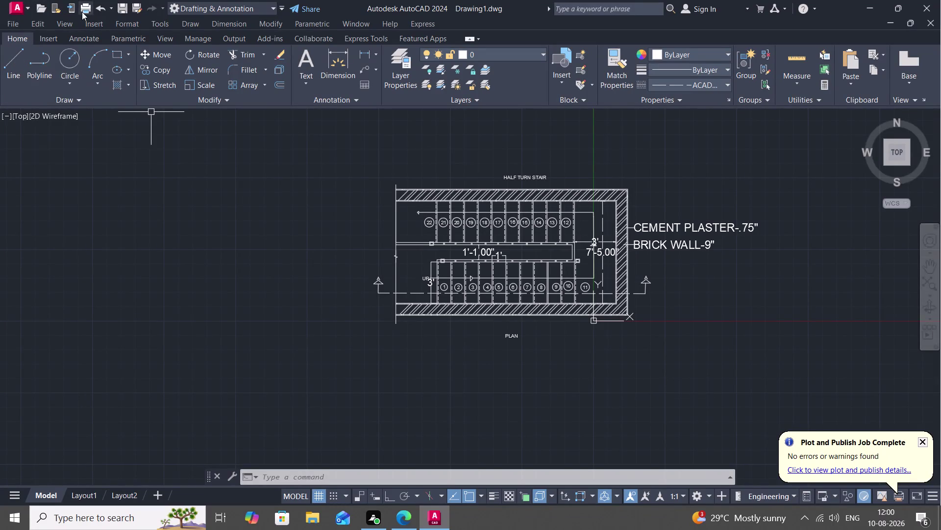
Save the drawing as 'VYSHNAVI 71' DWG in the Documents folder.
click(138, 6)
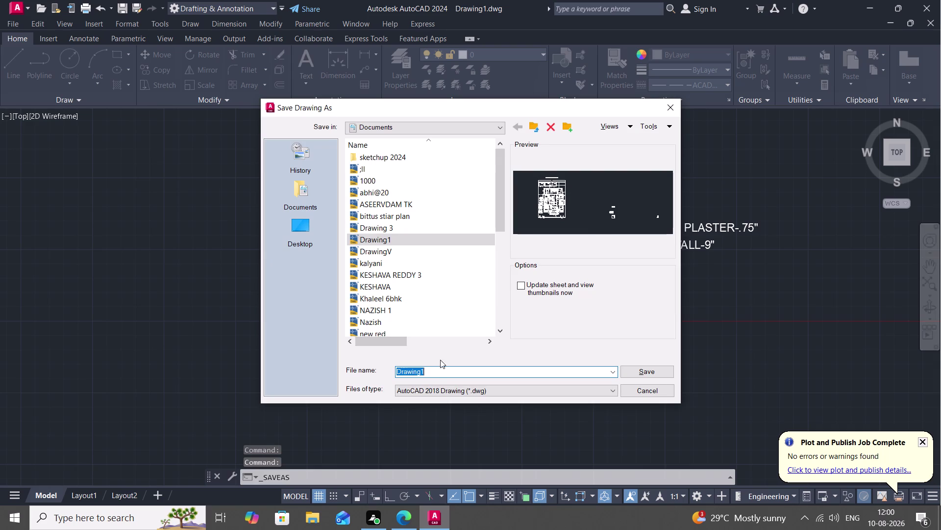
click(438, 368)
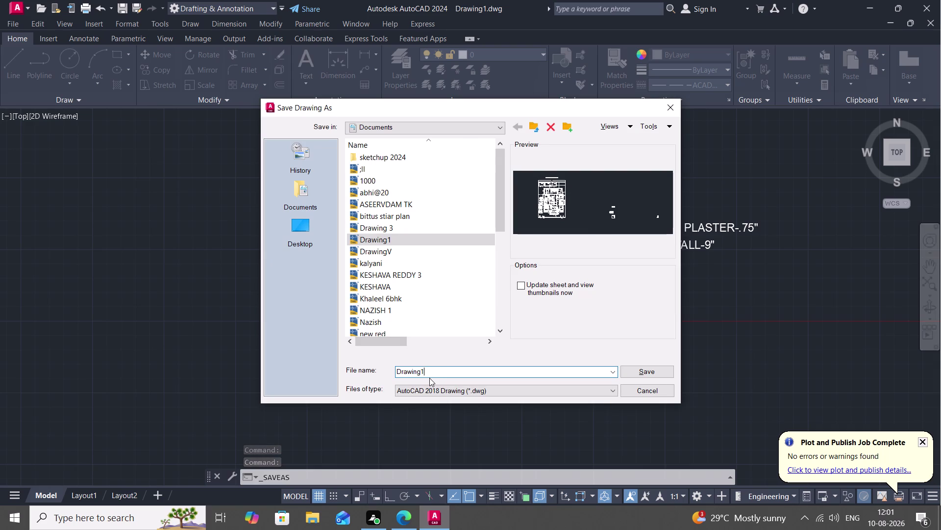
key(BackSpace)
key(BackSpace)
key(BackSpace)
text(VY)
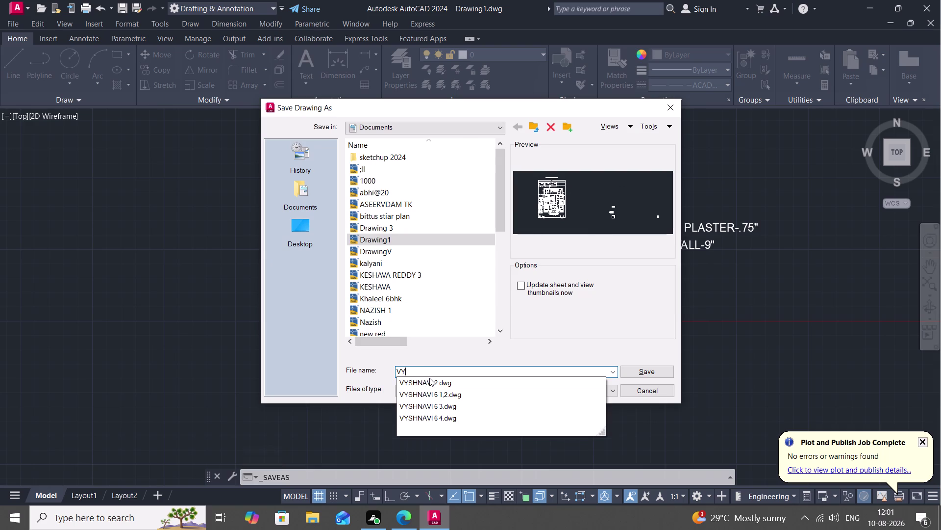
text(SHNAVI)
key(space)
key(7)
key(space)
text(1)
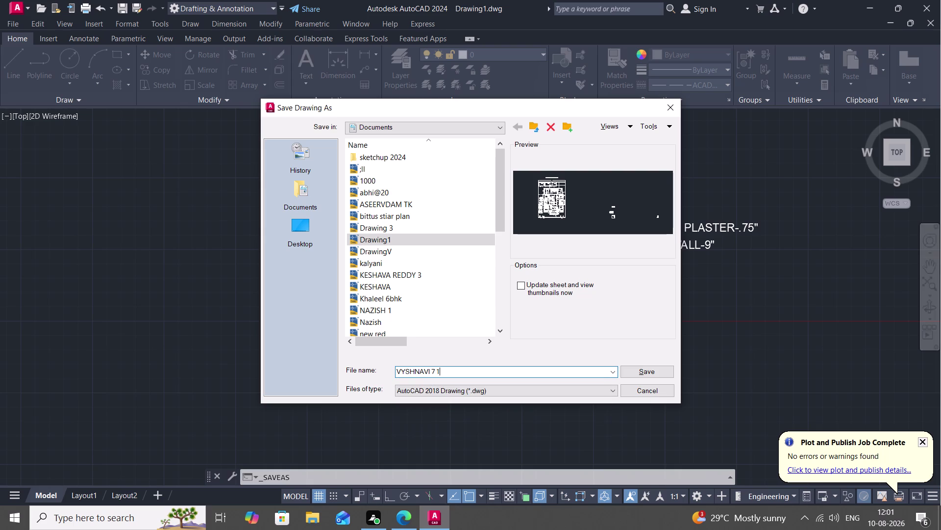
key(BackSpace)
key(BackSpace)
key(1)
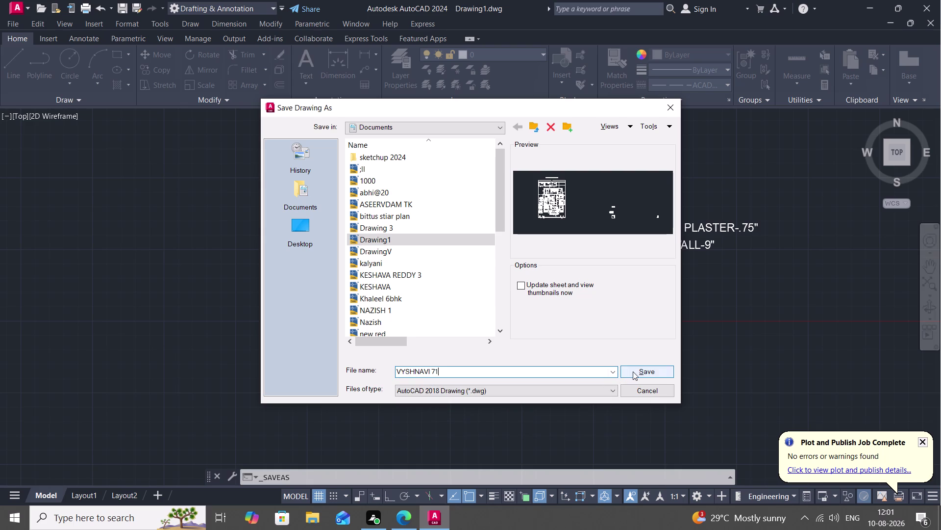
click(634, 371)
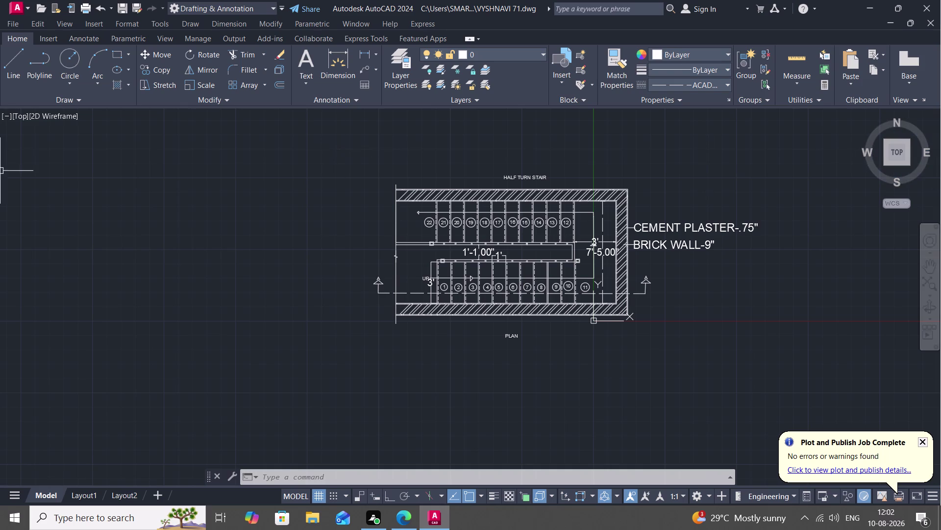
Zoom in and back out on the saved VYSHNAVI 71 stair plan.
scroll(up, 3)
scroll(down, 3)
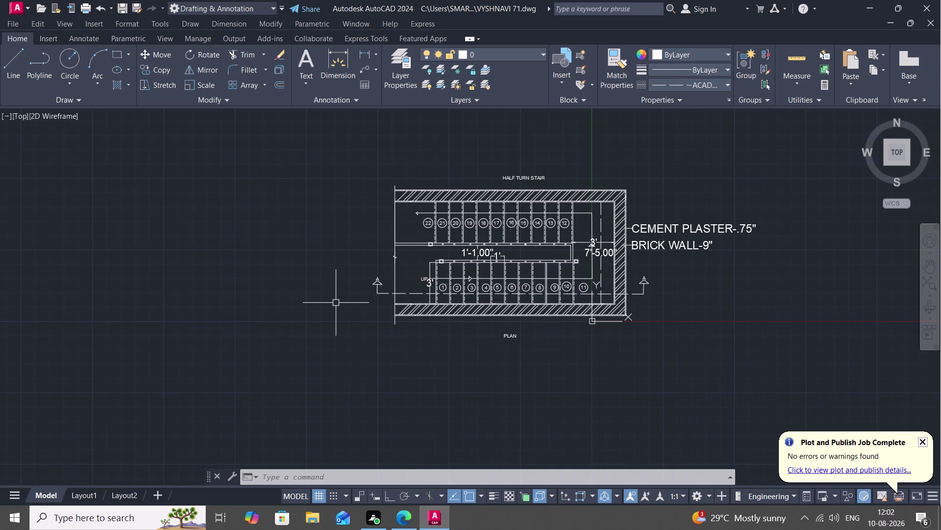